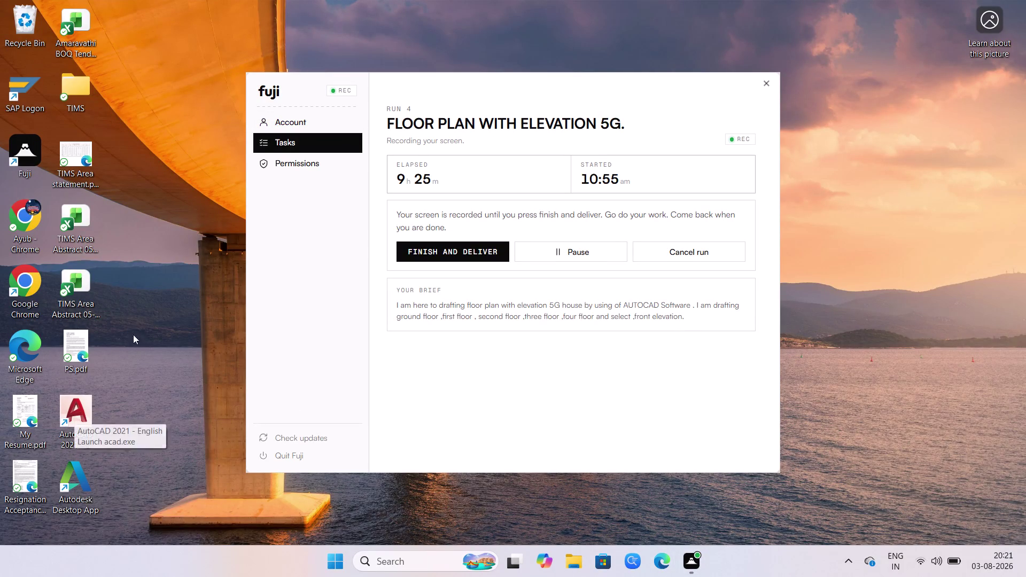
Refresh the Windows desktop several times from its context menu.
right_click(880, 178)
right_click(864, 190)
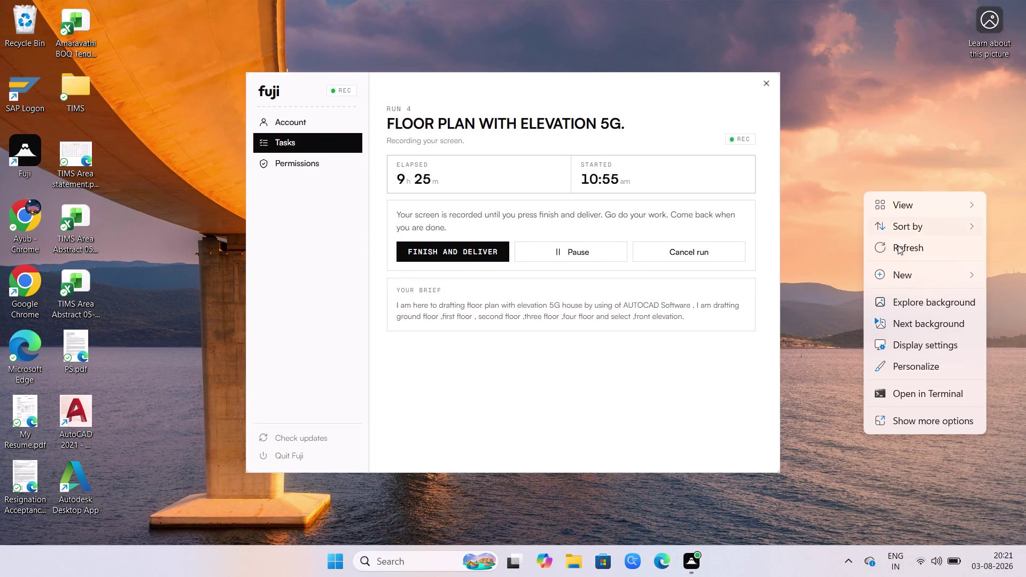
click(898, 245)
right_click(875, 141)
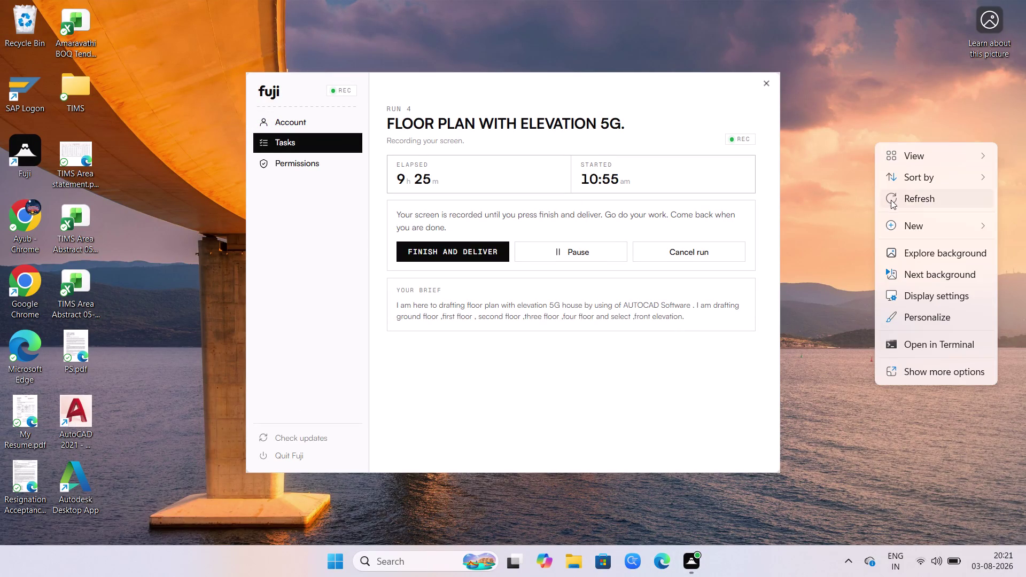
click(891, 199)
right_click(811, 115)
click(847, 172)
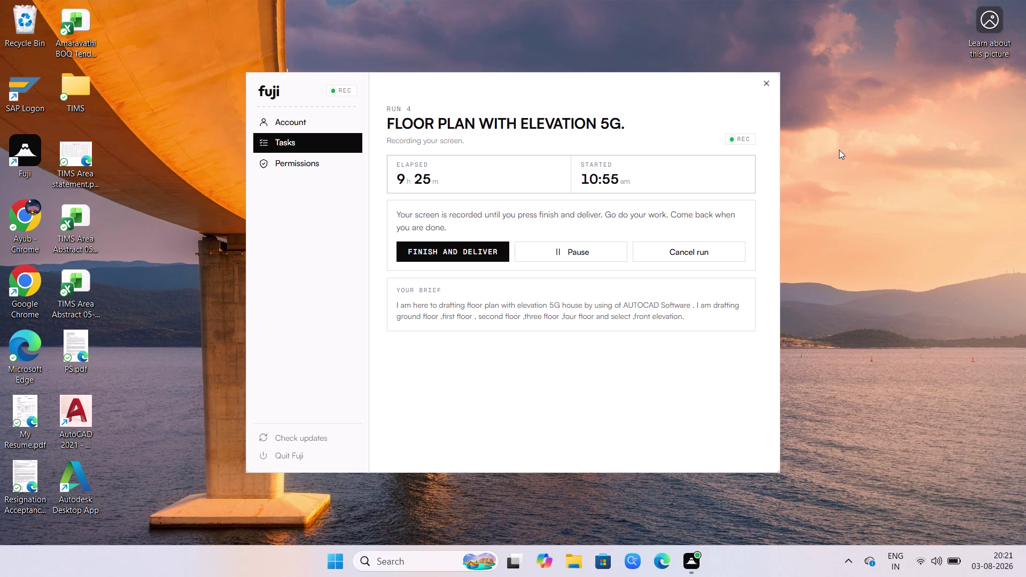
right_click(840, 150)
click(859, 205)
right_click(845, 154)
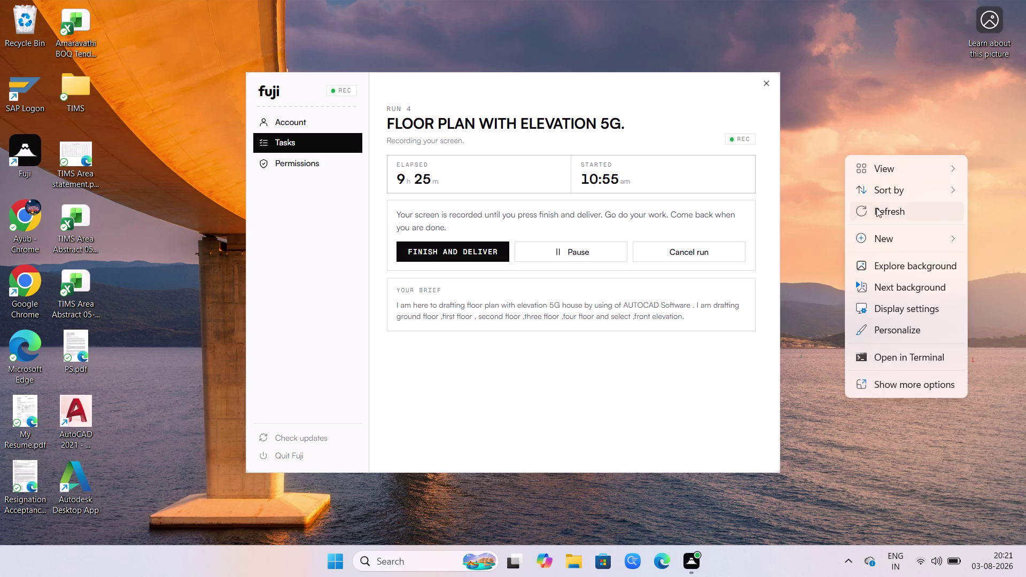
click(877, 209)
right_click(861, 144)
click(888, 199)
right_click(880, 132)
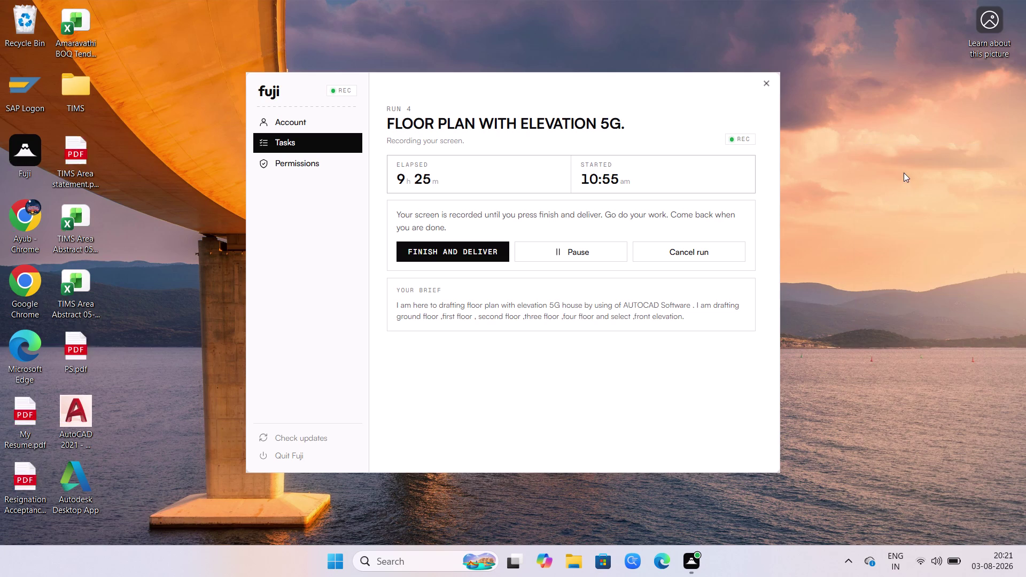
click(903, 184)
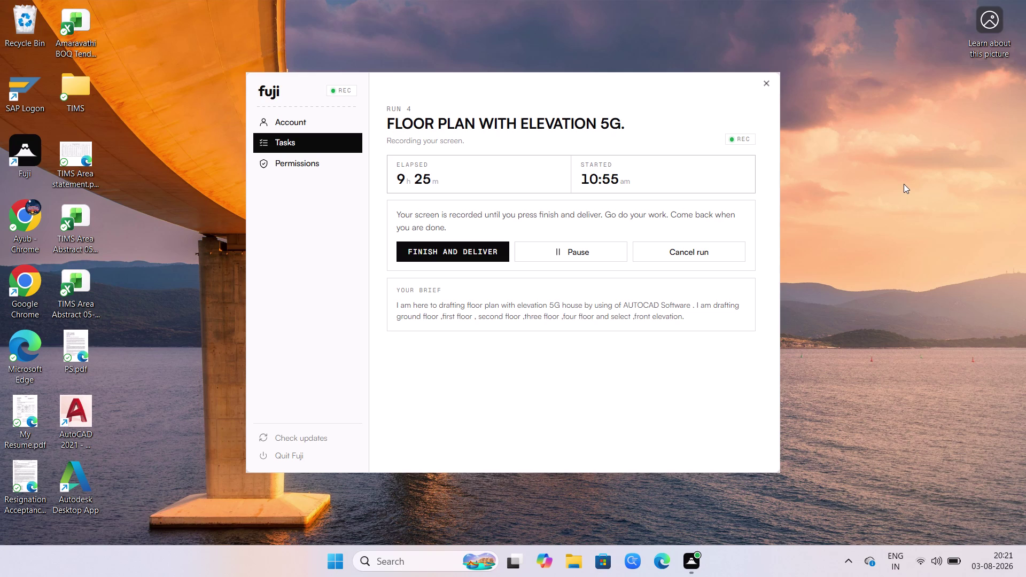
Refresh the desktop twice more, then launch AutoCAD 2021 from its desktop shortcut.
right_click(901, 175)
click(937, 228)
right_click(911, 162)
click(850, 219)
double_click(75, 407)
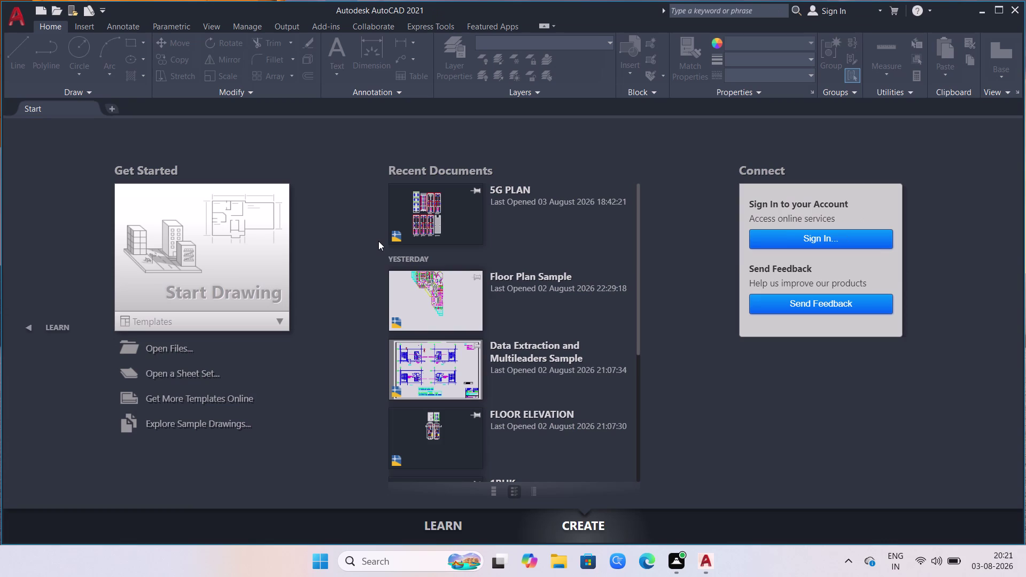
Open 5G PLAN from Recent Documents and resave it as 5G PLAN.dwg.
click(444, 209)
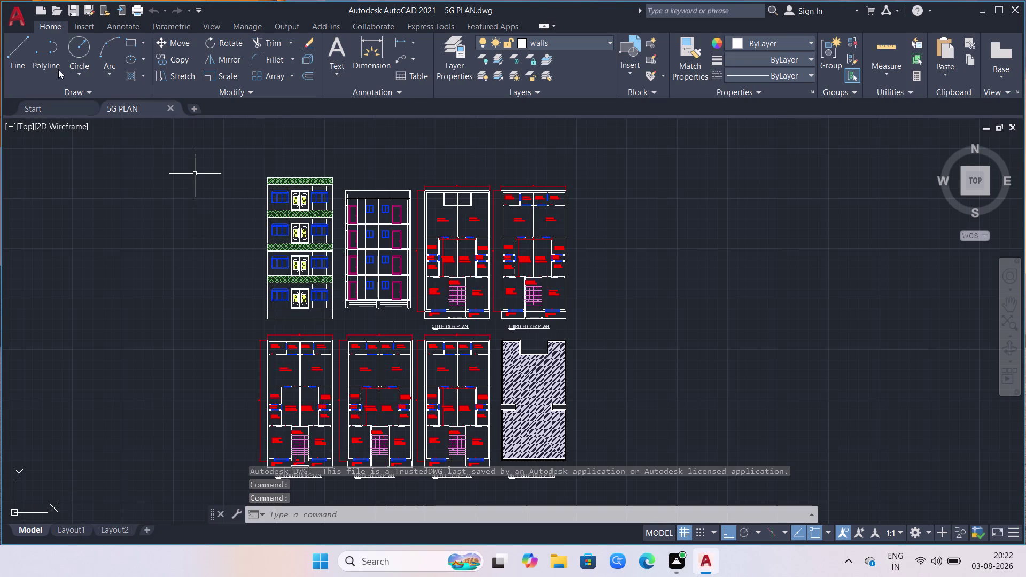
click(15, 23)
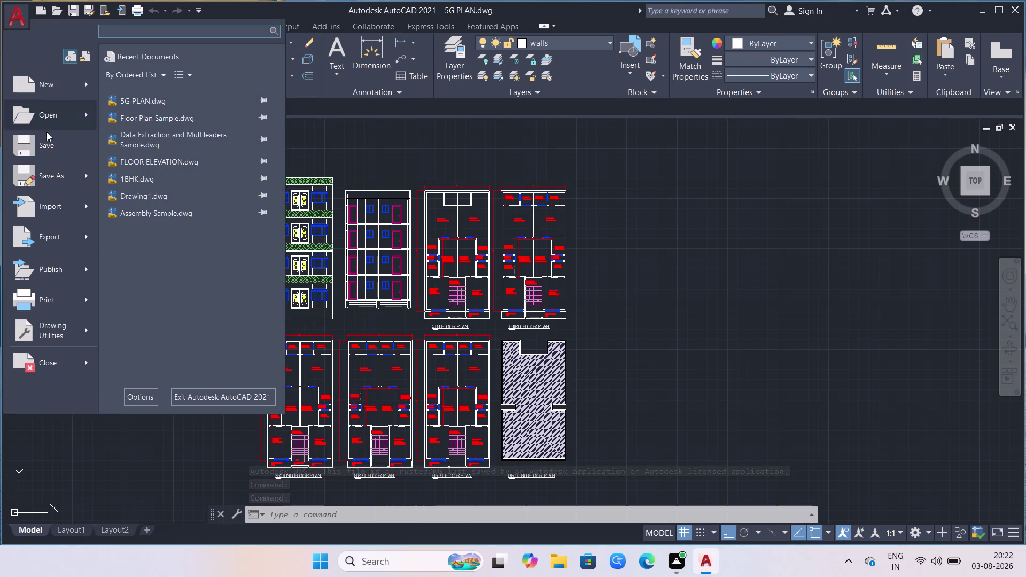
click(57, 176)
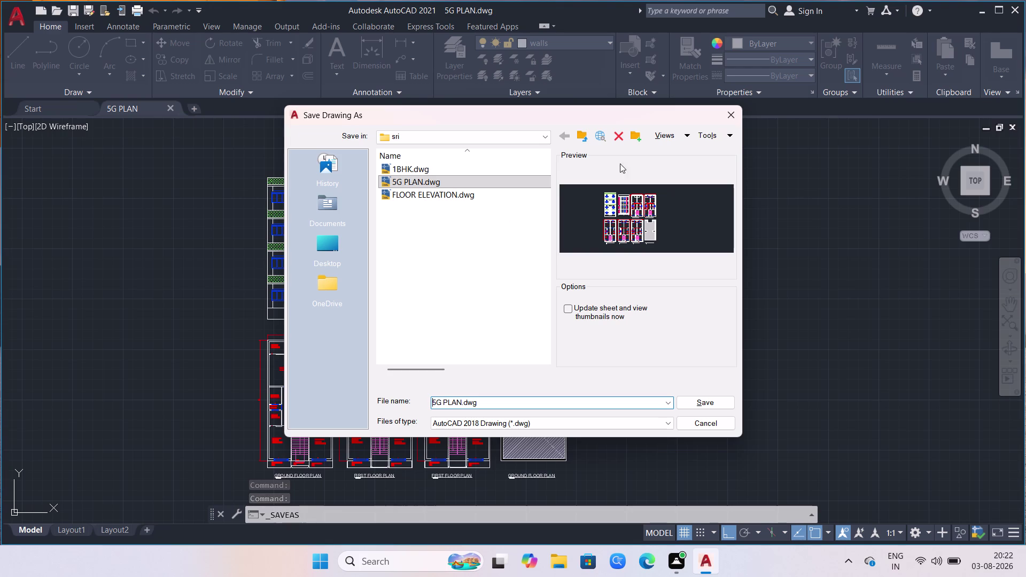
click(732, 117)
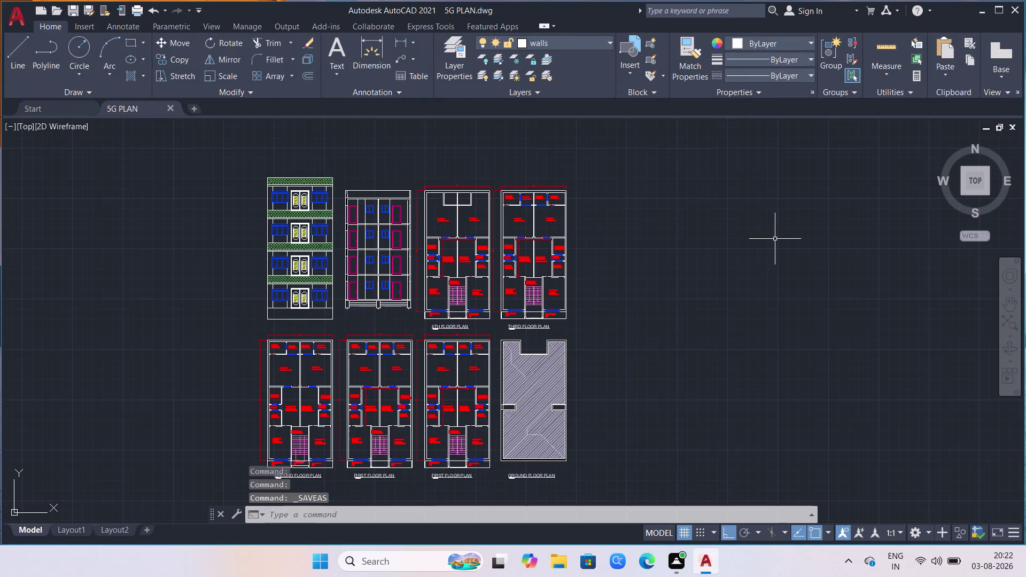
key(ctrl+a)
key(ctrl+s)
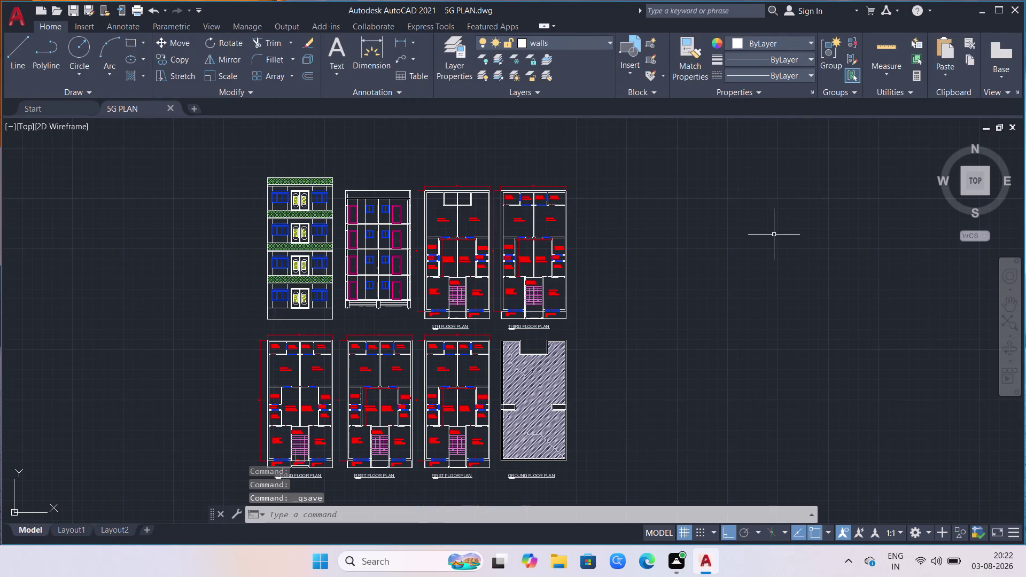
click(73, 532)
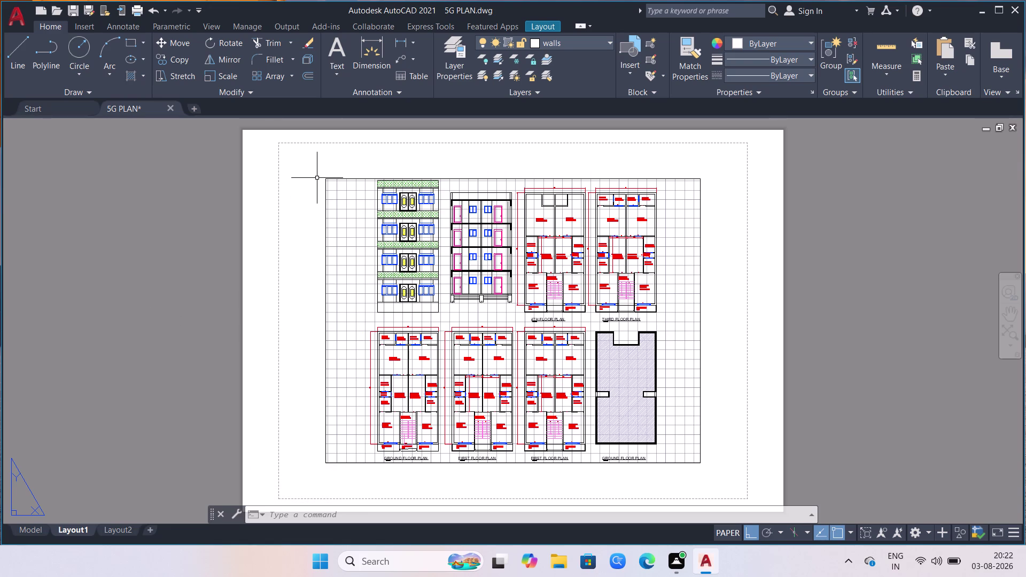
Glance at Layout2, return to Layout1, and dismiss its tab menu.
click(119, 533)
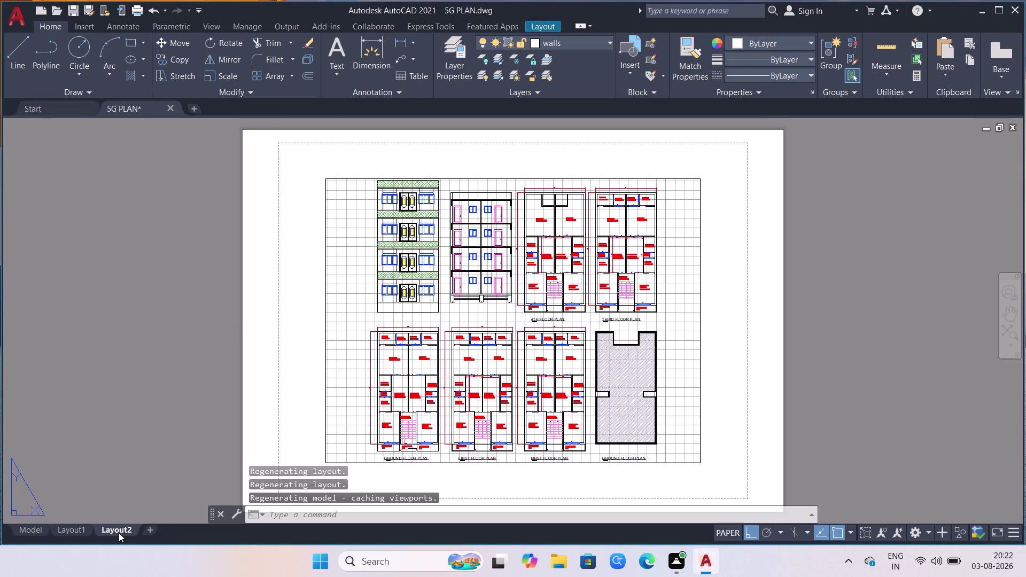
click(75, 529)
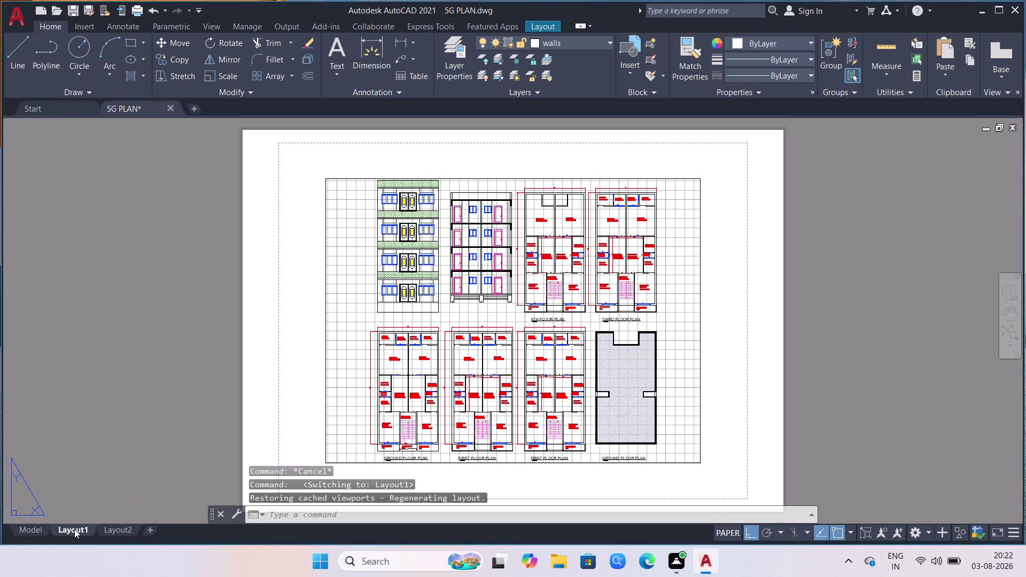
right_click(75, 529)
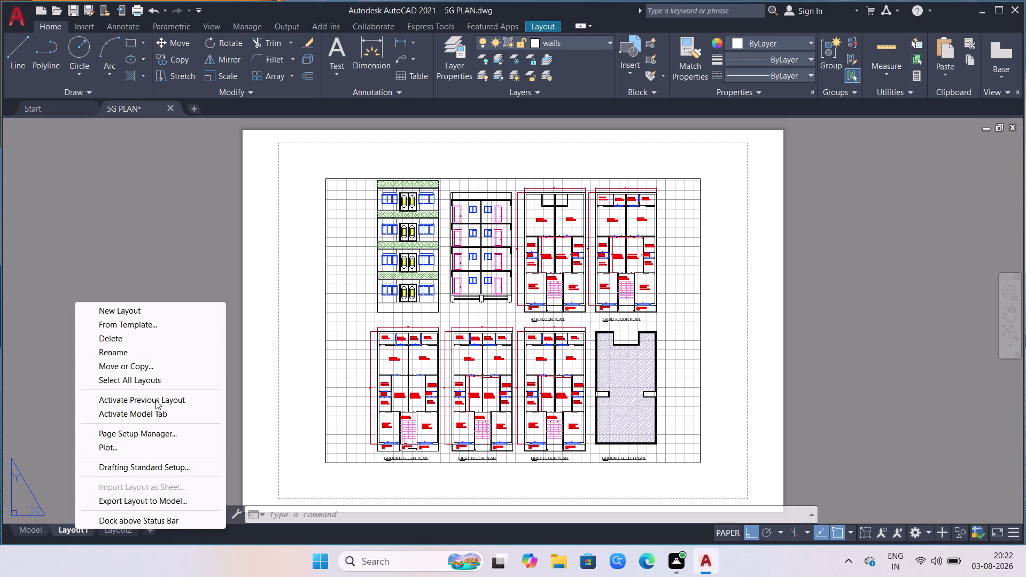
click(130, 291)
key(Escape)
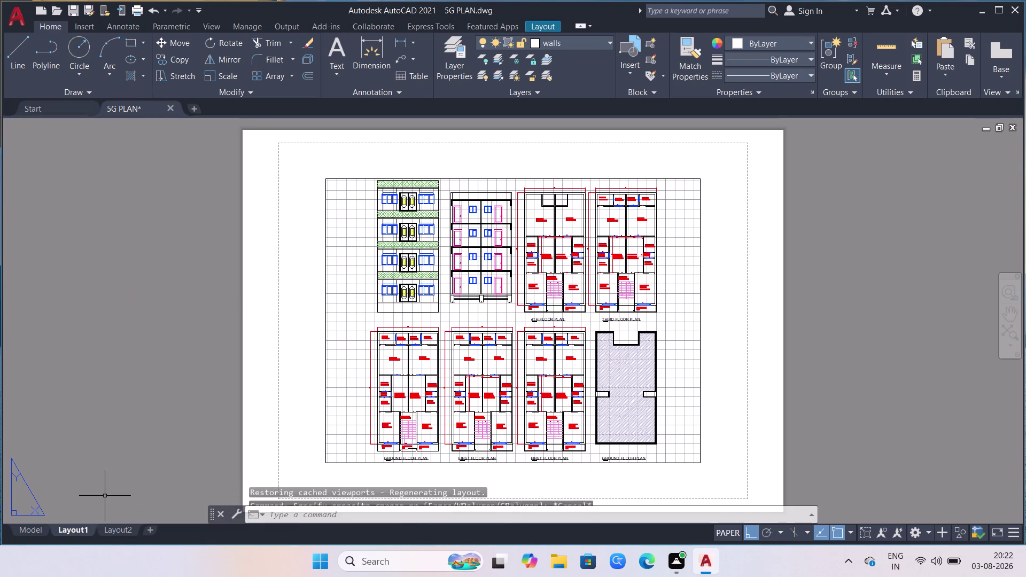
Make Layout1 active and choose Page Setup Manager from its tab menu.
right_click(73, 531)
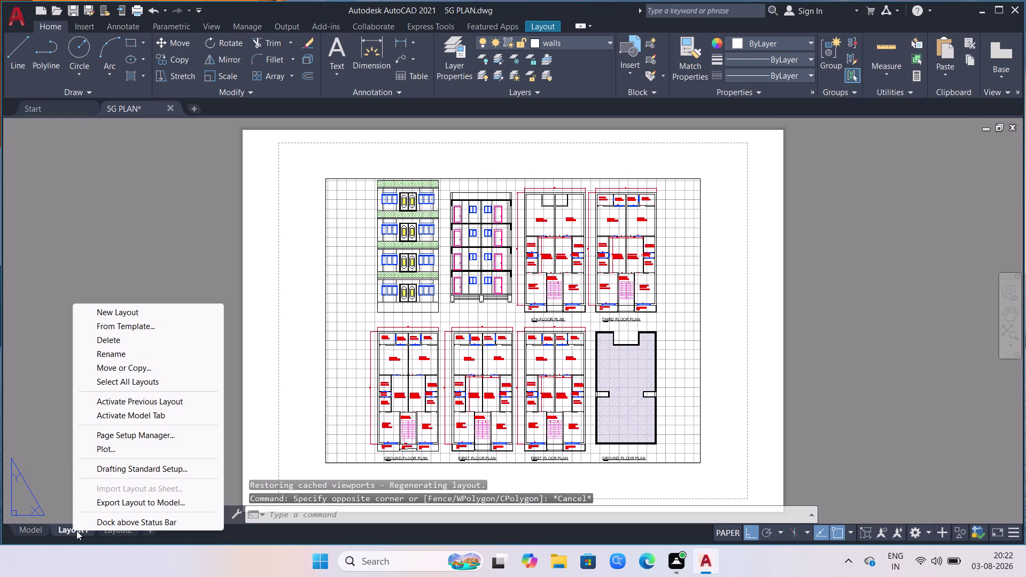
double_click(71, 530)
double_click(71, 530)
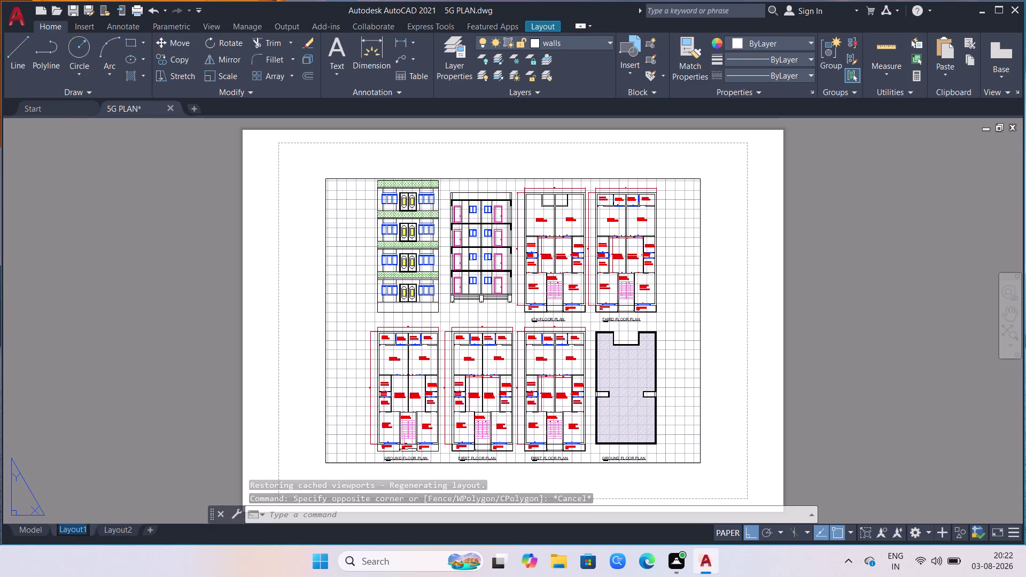
right_click(71, 530)
click(110, 531)
click(85, 530)
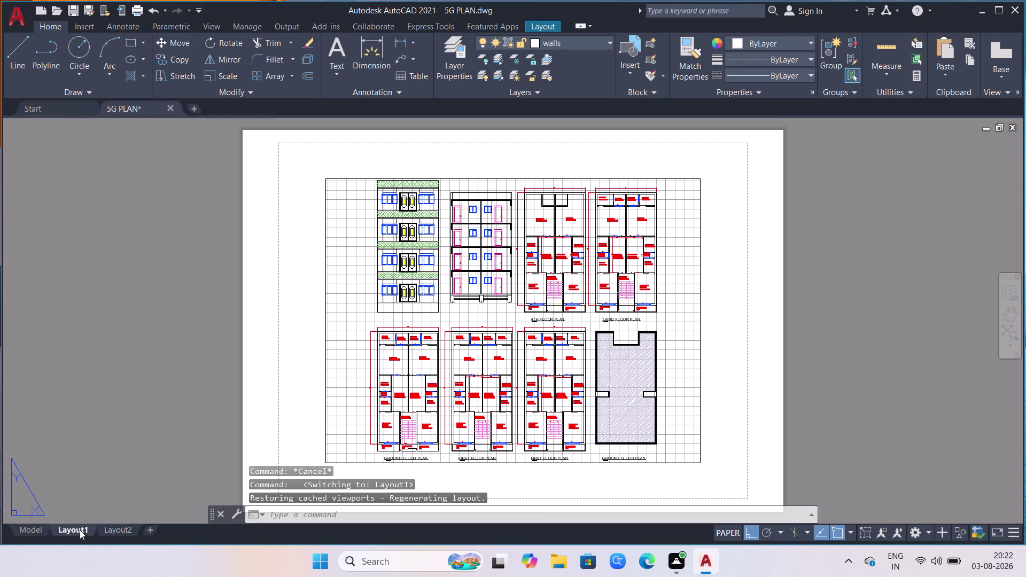
right_click(80, 530)
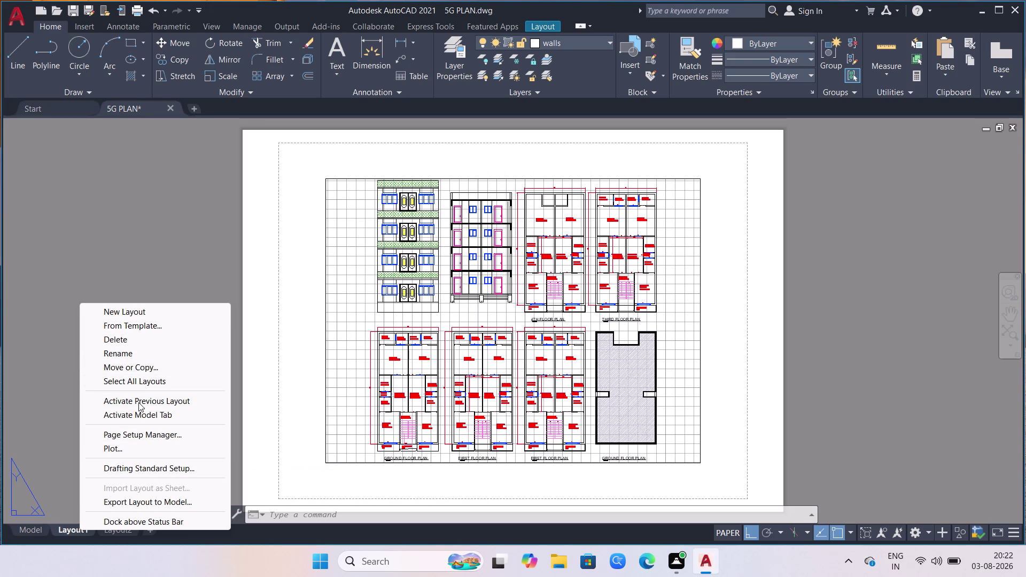
click(139, 433)
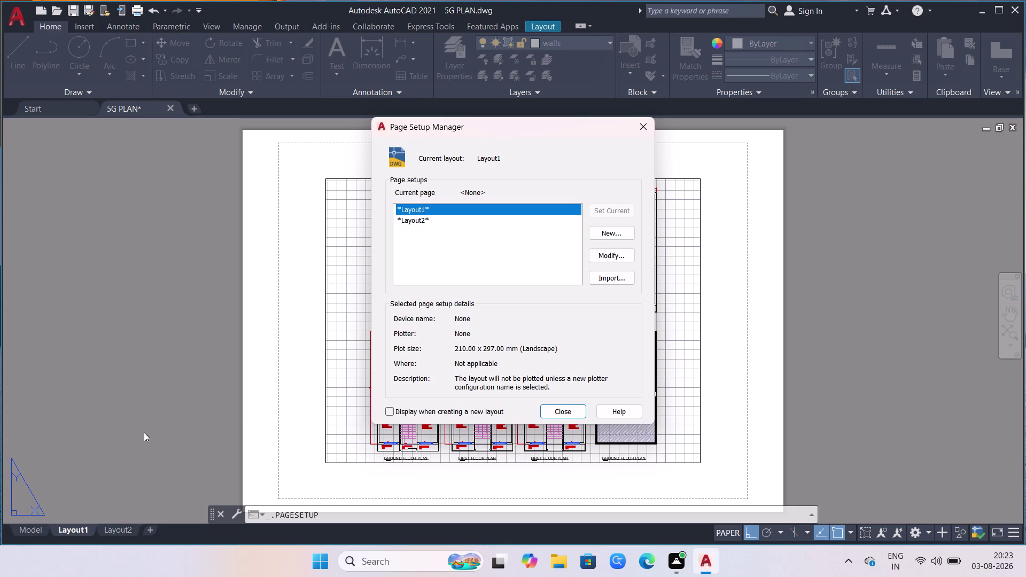
Cancel Layout1's page setup with the printer left at None and close the manager.
drag(618, 254, 624, 255)
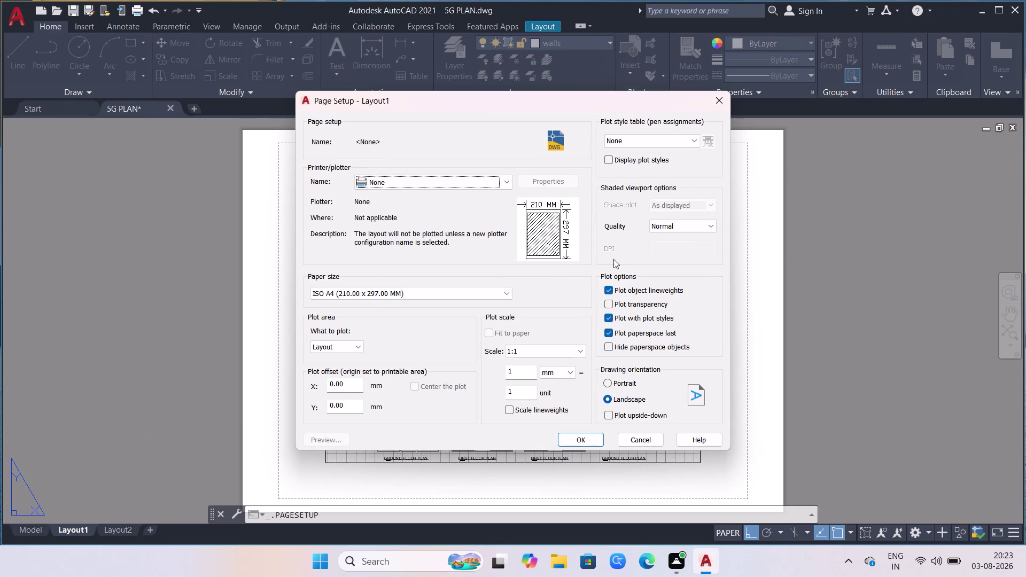
click(500, 180)
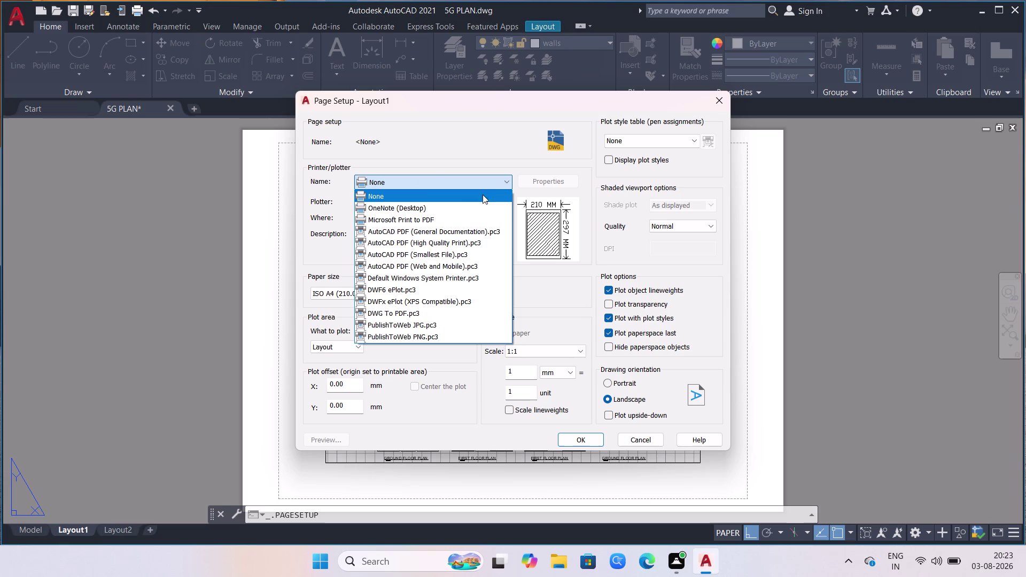
click(563, 302)
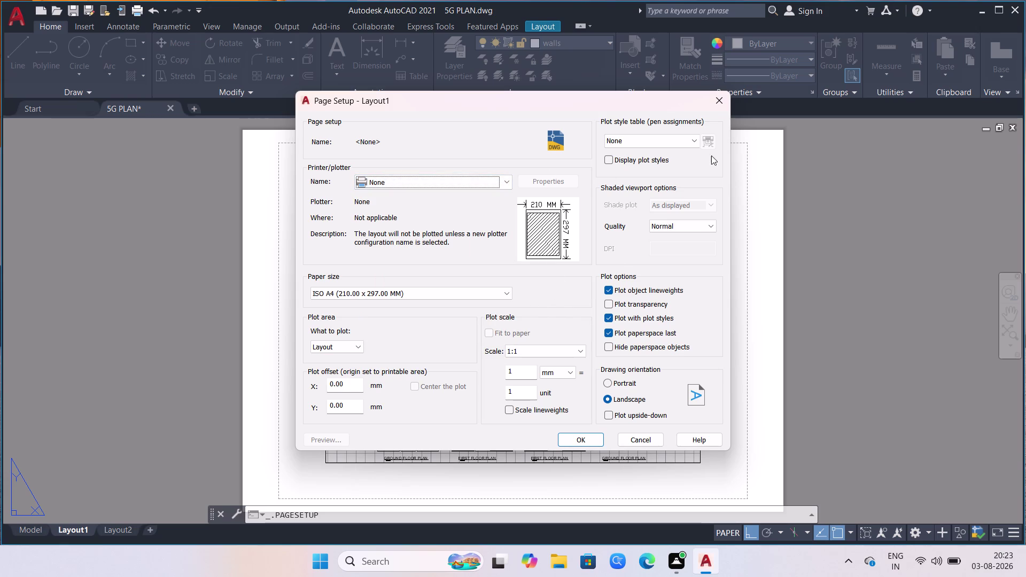
click(718, 105)
click(644, 127)
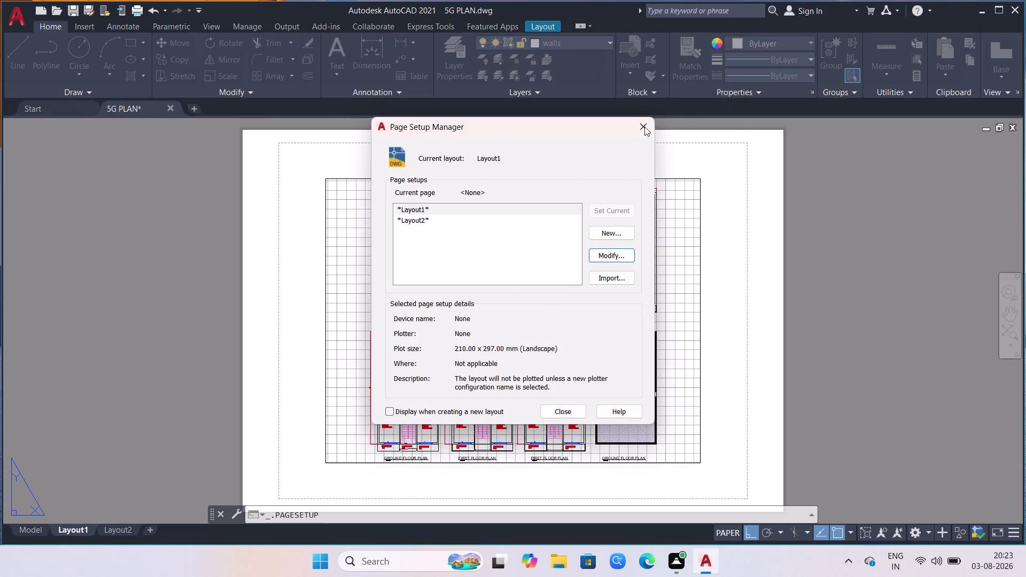
Reopen Page Setup Manager from the Layout1 tab menu.
scroll(up, 3)
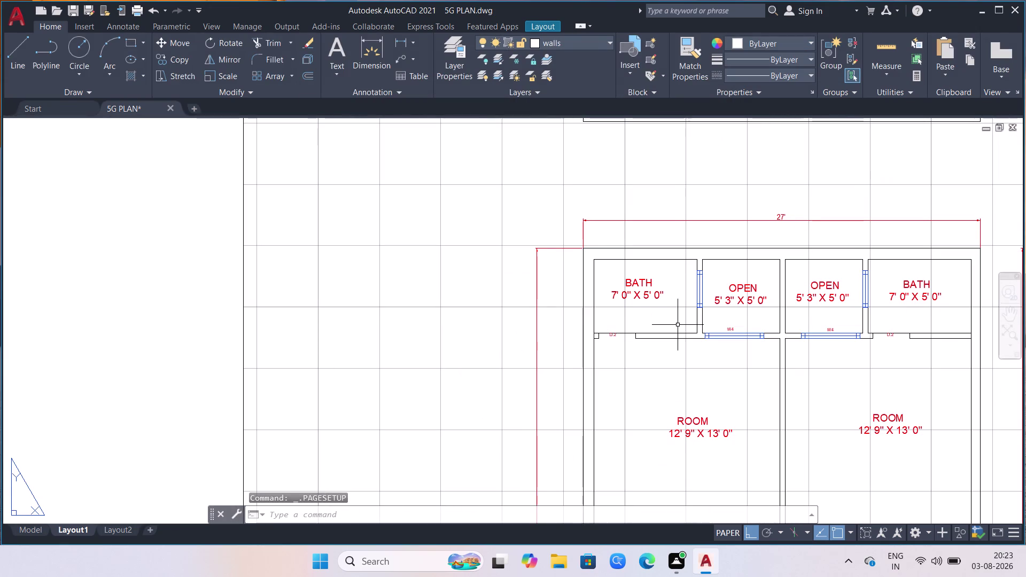
scroll(down, 3)
scroll(down, 3)
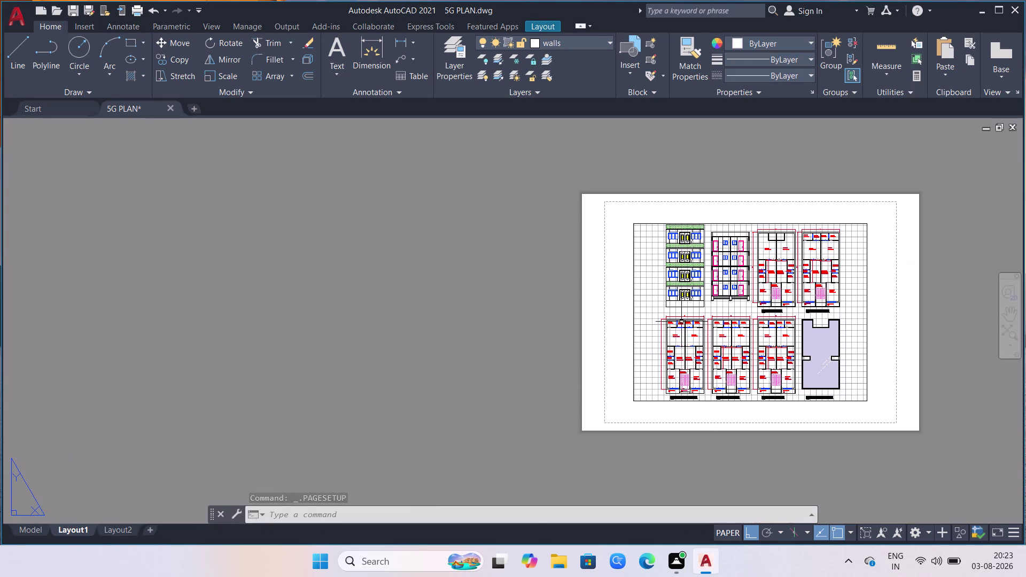
right_click(92, 532)
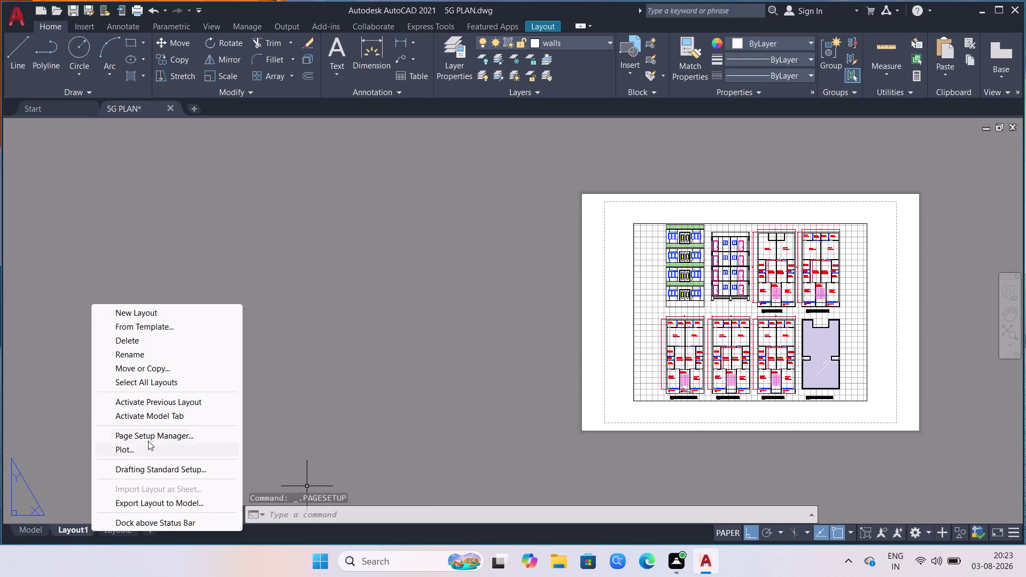
click(154, 432)
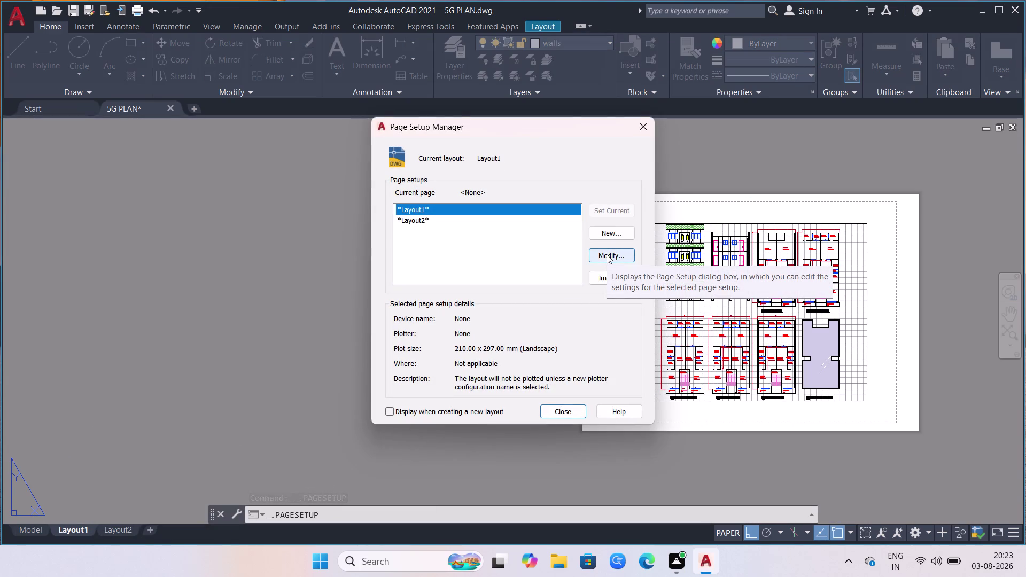
Modify Layout1's page setup to use the DWG To PDF.pc3 printer.
click(607, 254)
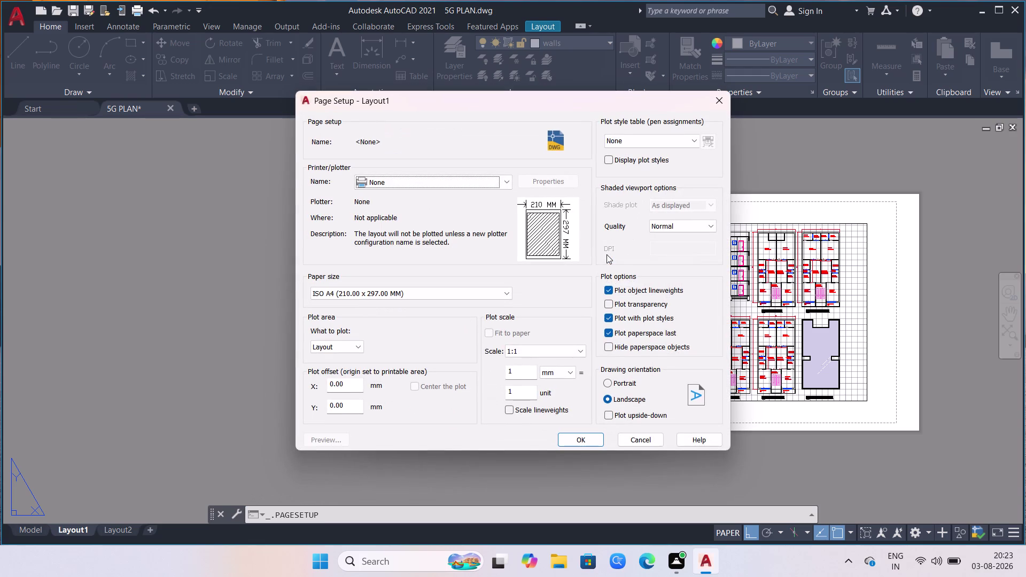
click(505, 185)
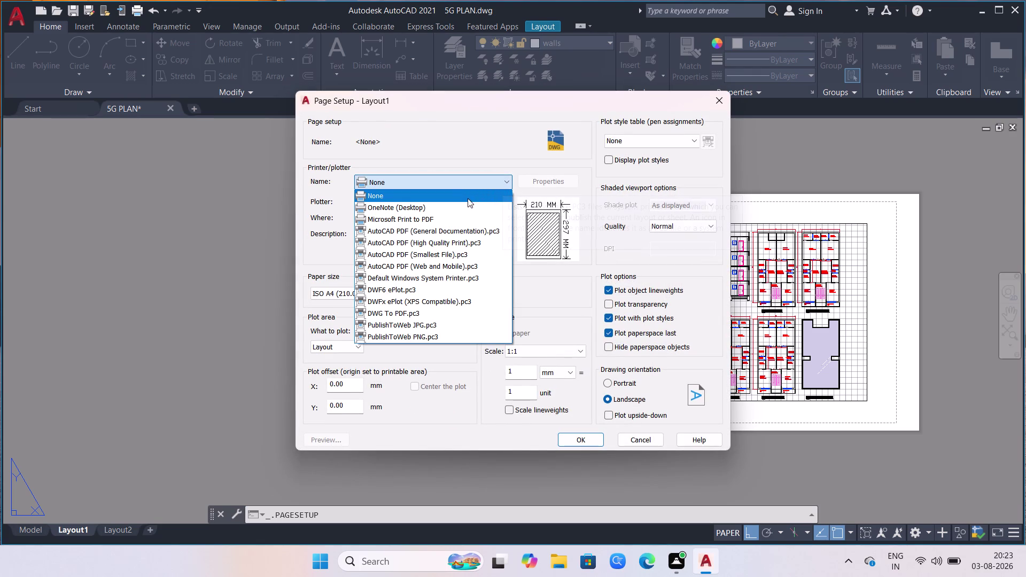
click(416, 313)
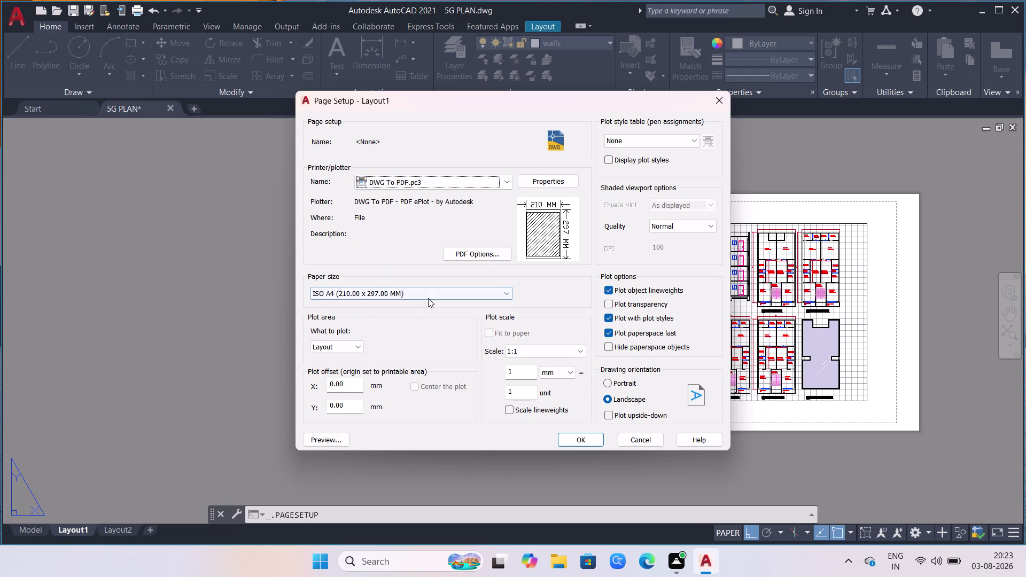
Choose ISO full bleed A3 (420 x 297 mm) paper, confirm, and close the manager.
click(428, 297)
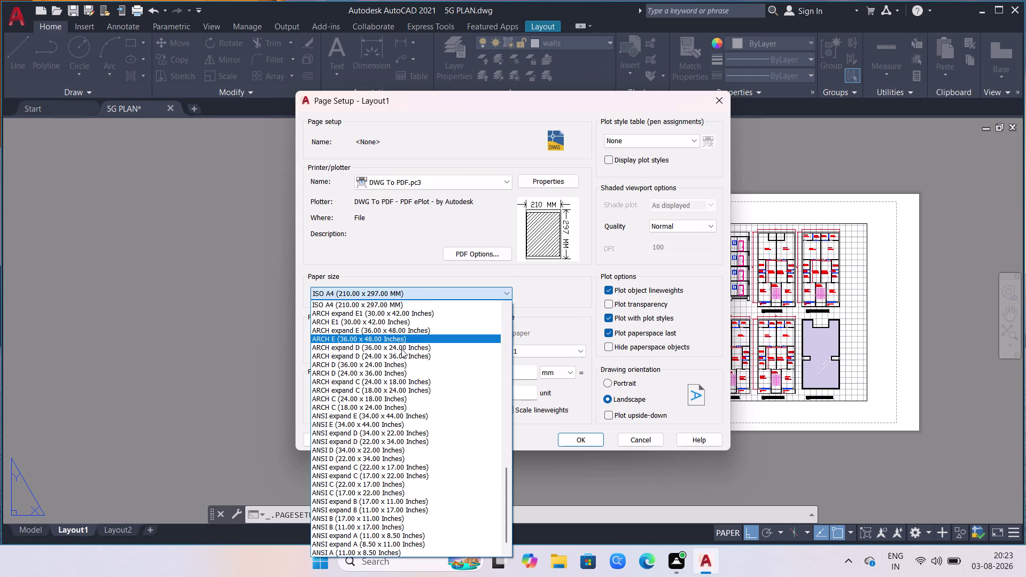
scroll(down, 3)
scroll(down, 3)
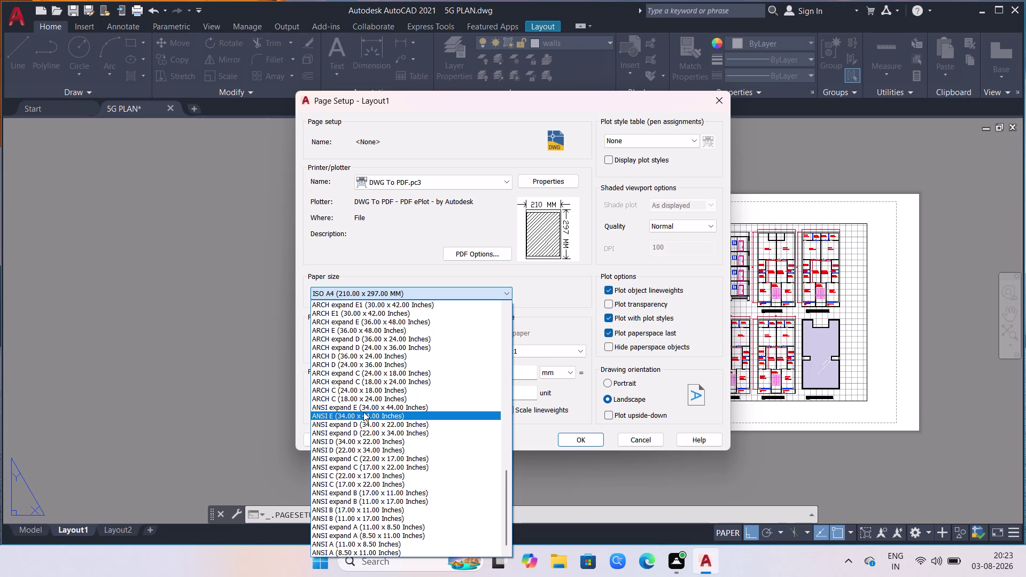
scroll(down, 3)
scroll(down, 3)
scroll(up, 3)
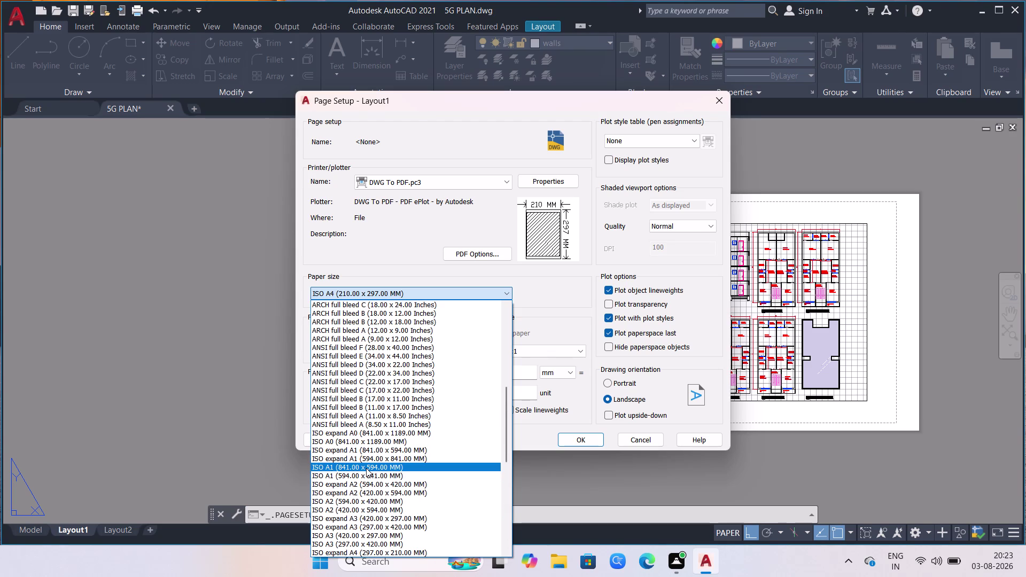
scroll(up, 3)
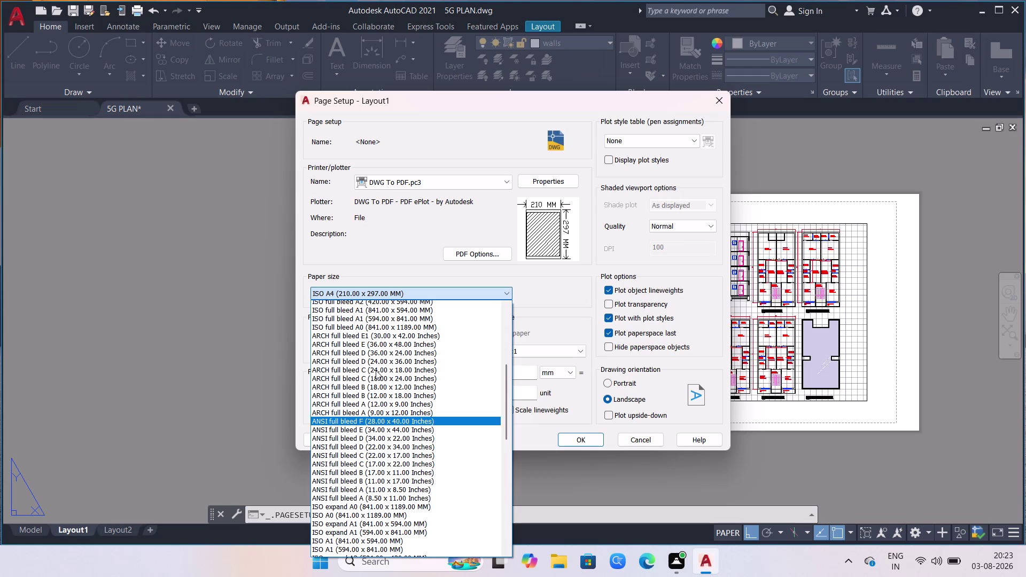
scroll(up, 3)
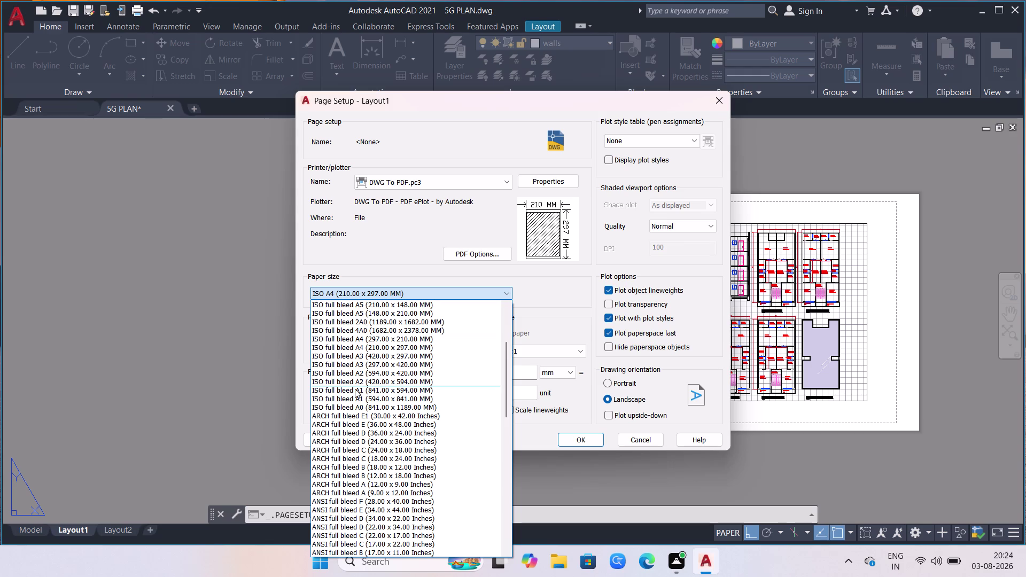
click(363, 358)
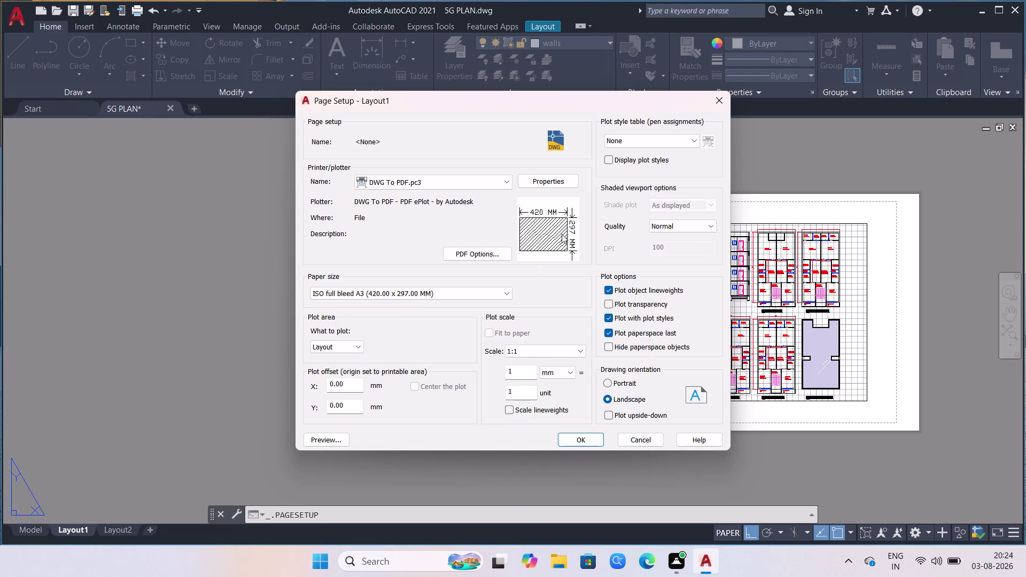
click(585, 440)
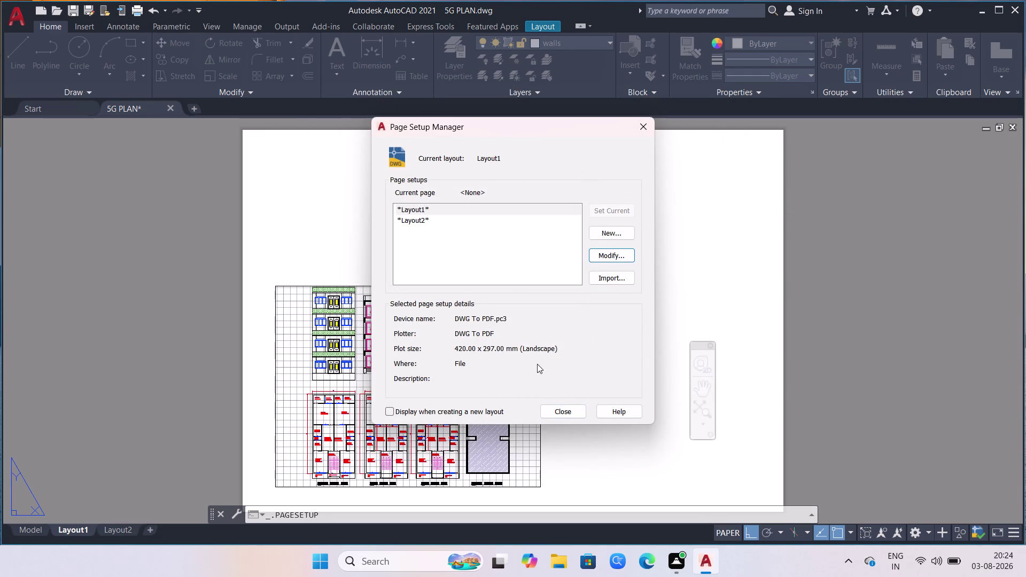
click(573, 413)
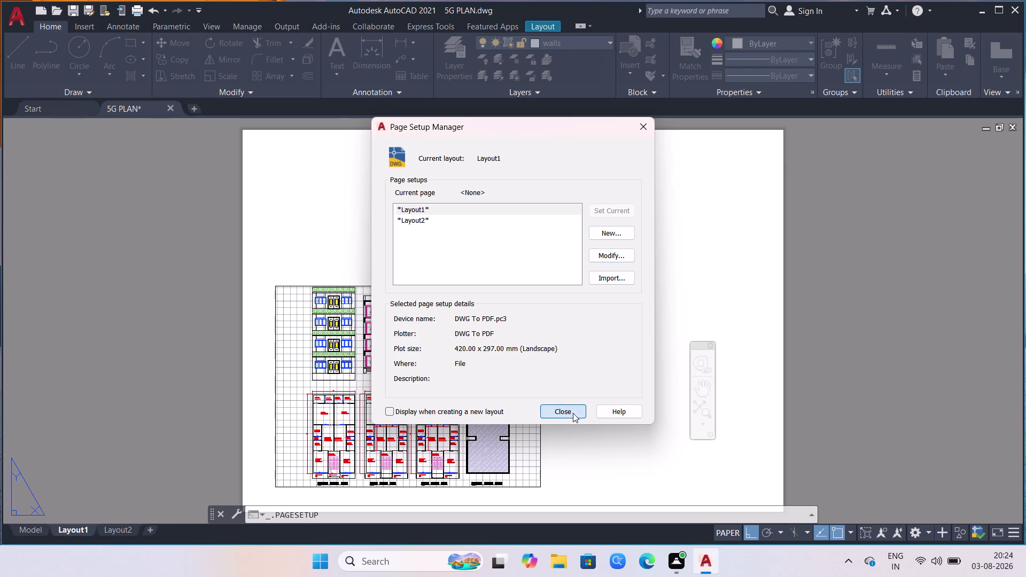
Zoom the layout, visit Model space, then return to the Layout1 A3 sheet.
scroll(down, 3)
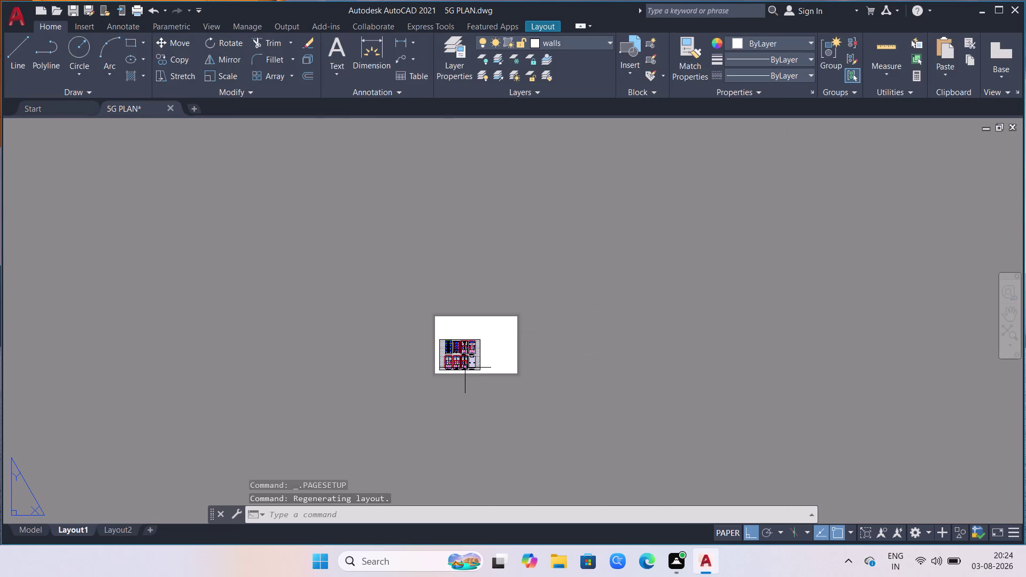
scroll(up, 3)
scroll(down, 3)
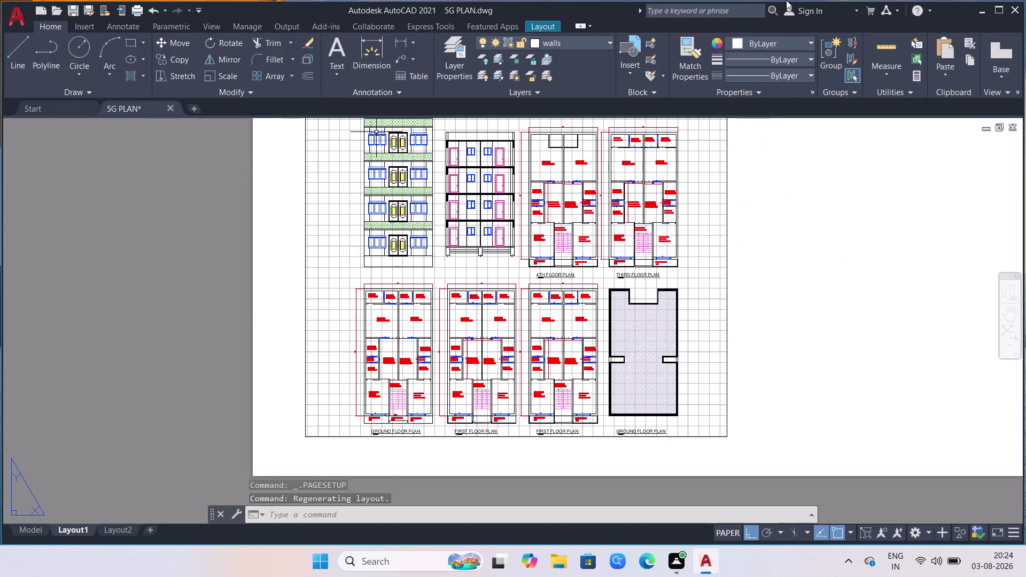
click(29, 529)
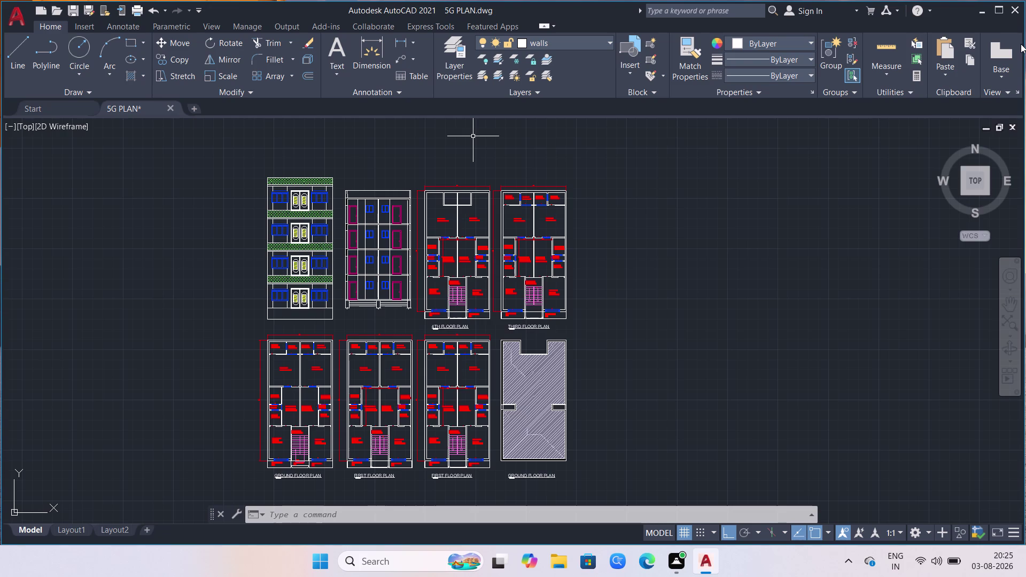
right_click(77, 531)
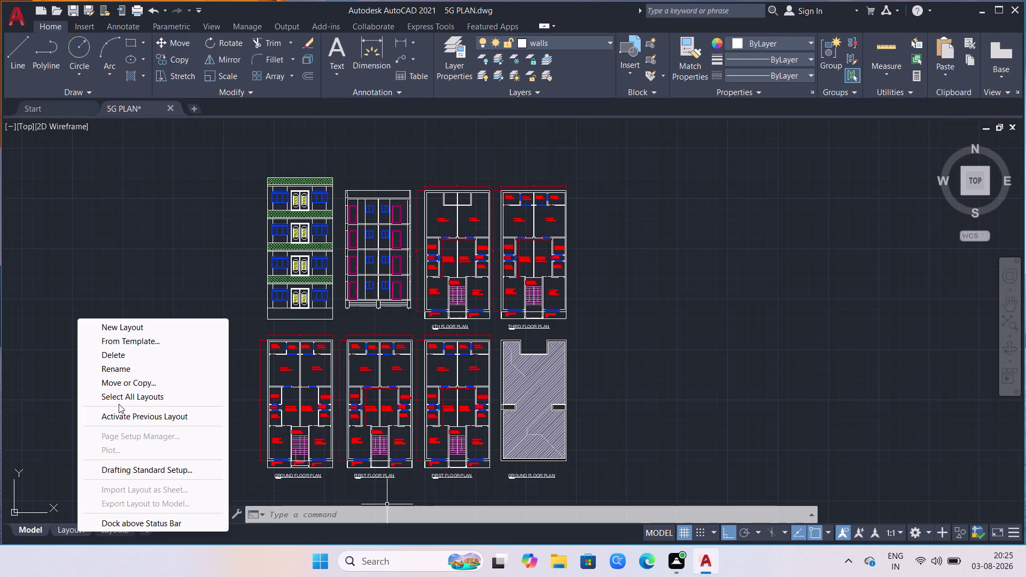
click(68, 530)
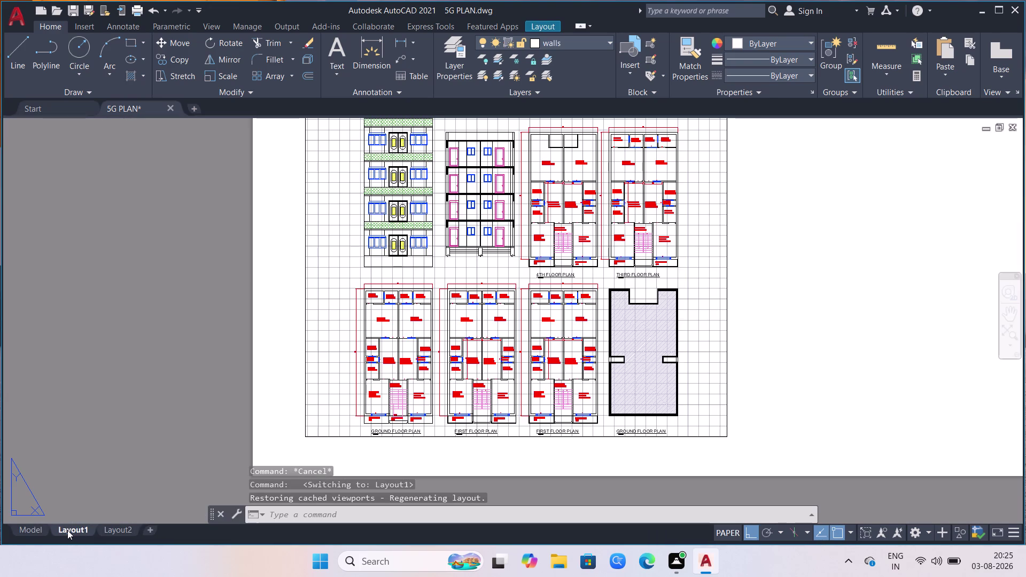